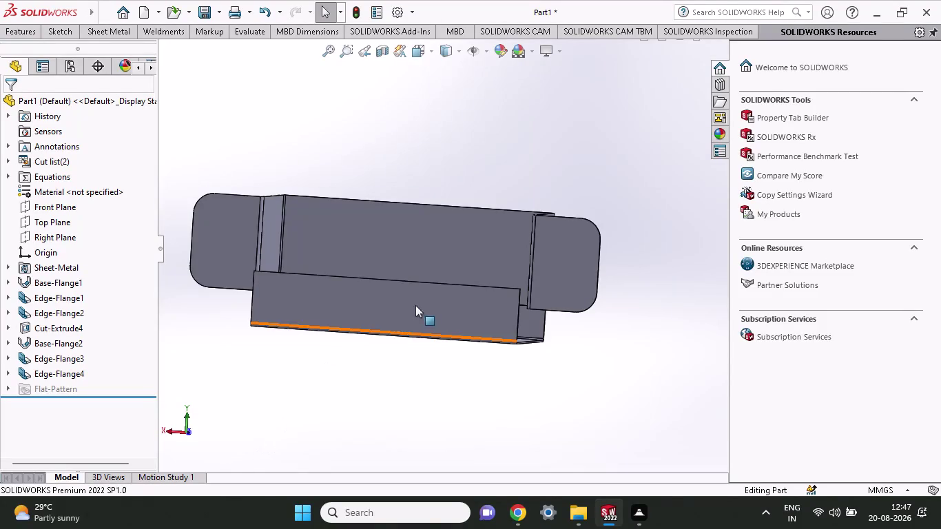
Start a new sketch, Sketch33, on the Base-Flange1 face.
click(437, 260)
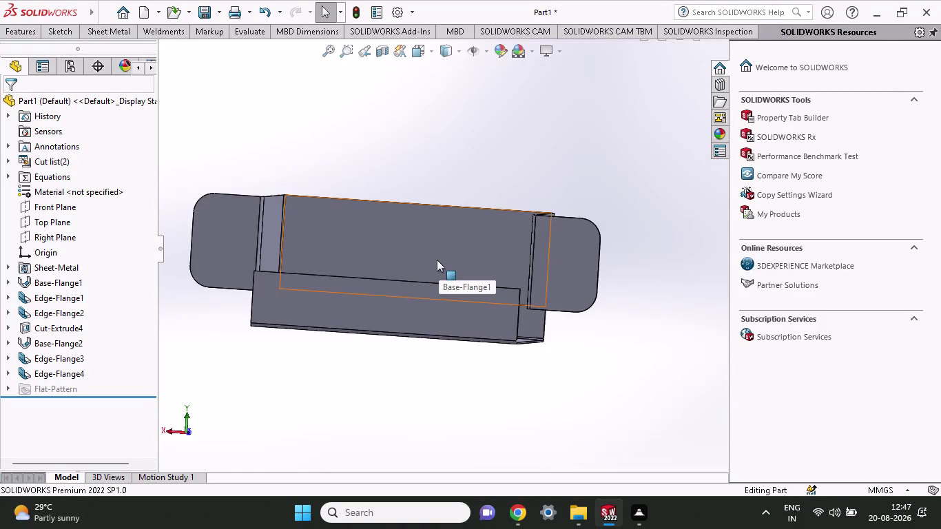
click(500, 225)
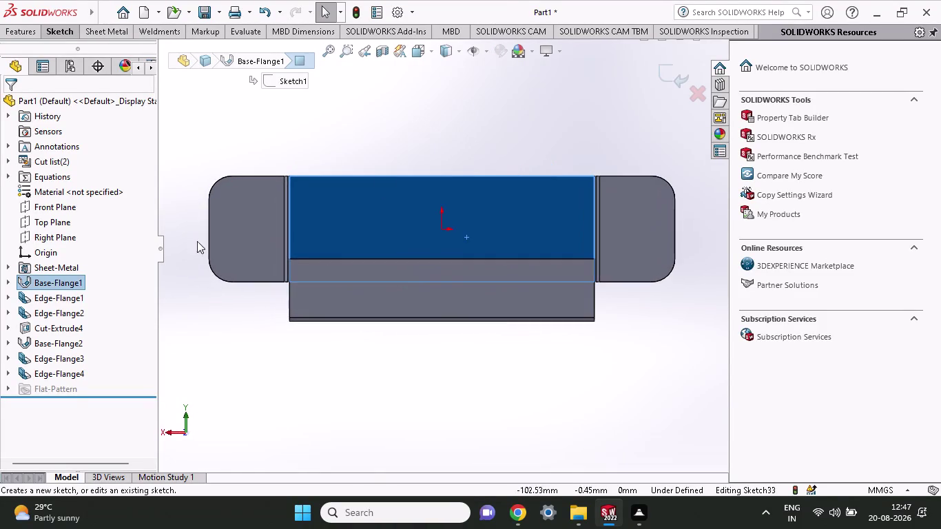
click(62, 31)
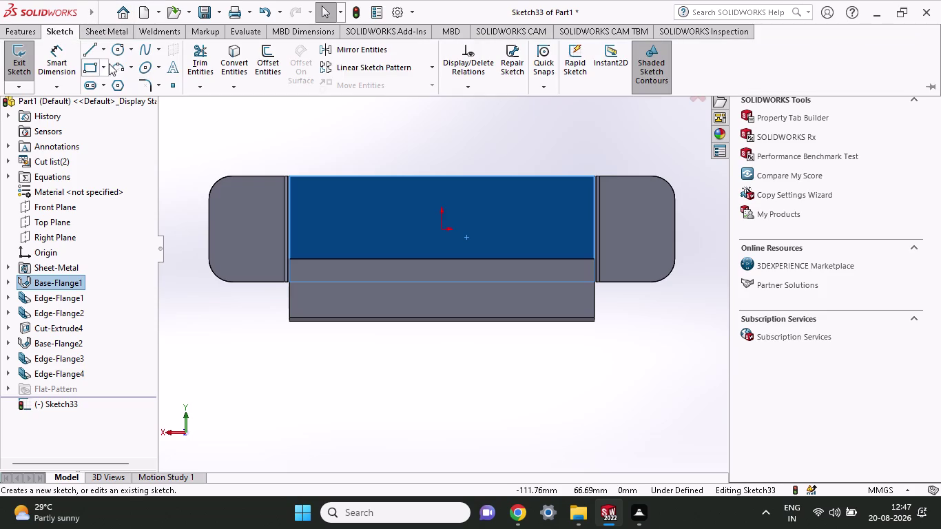
Draw a circle left of the origin, level with it, on the flange face.
click(119, 51)
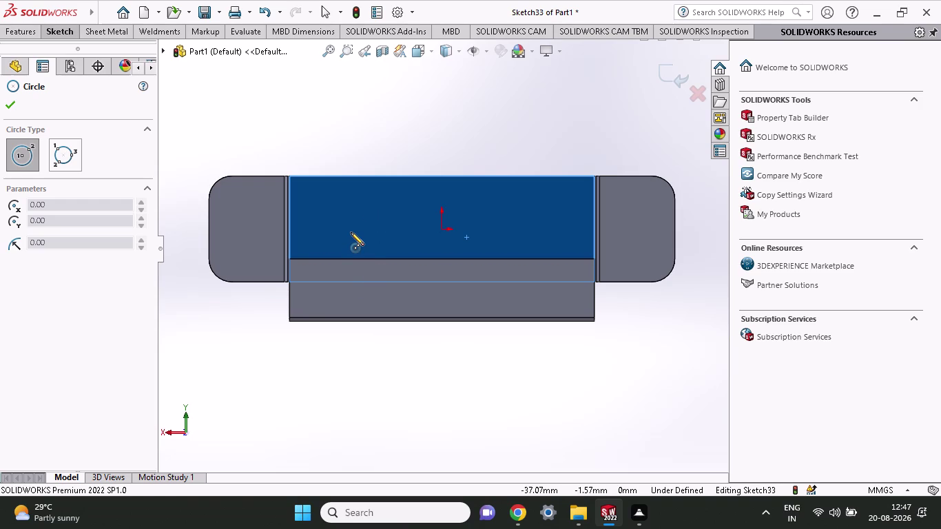
click(350, 232)
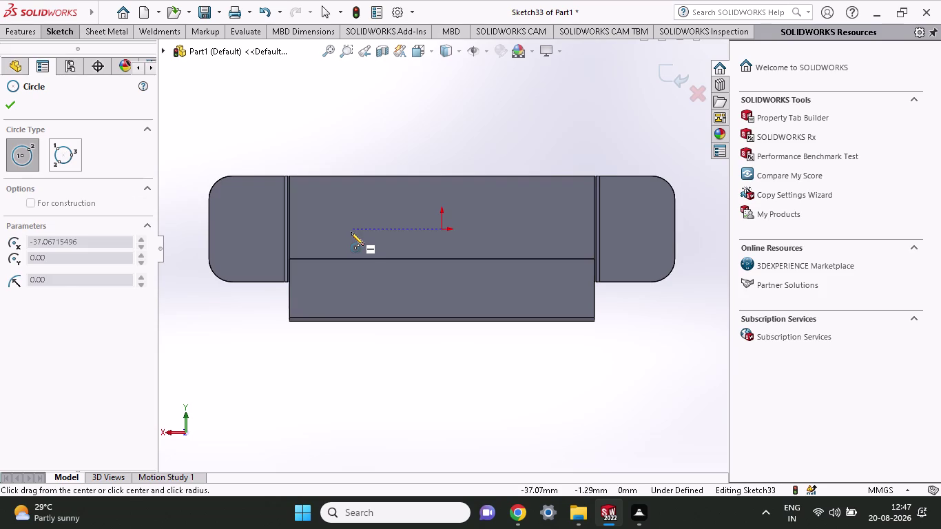
click(363, 245)
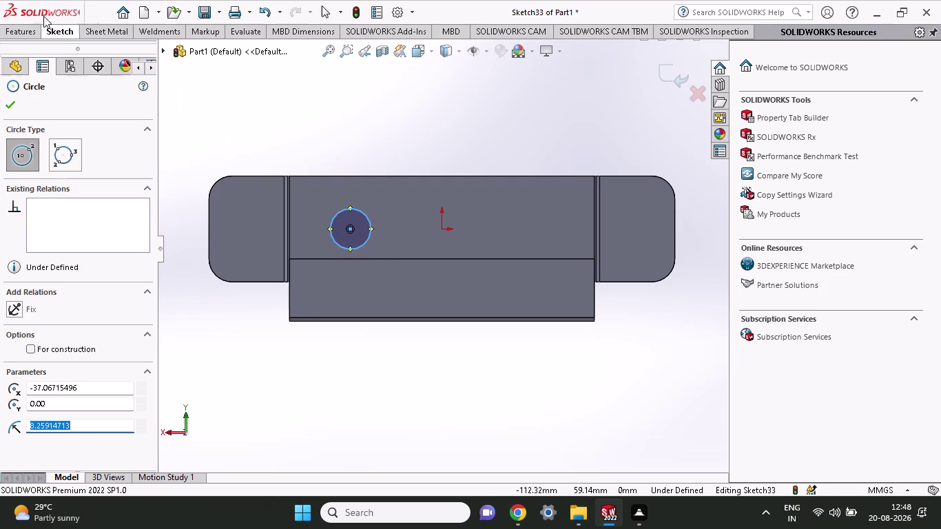
Begin dimensioning the circle with Smart Dimension from the Sketch tools.
click(56, 24)
click(57, 34)
click(49, 57)
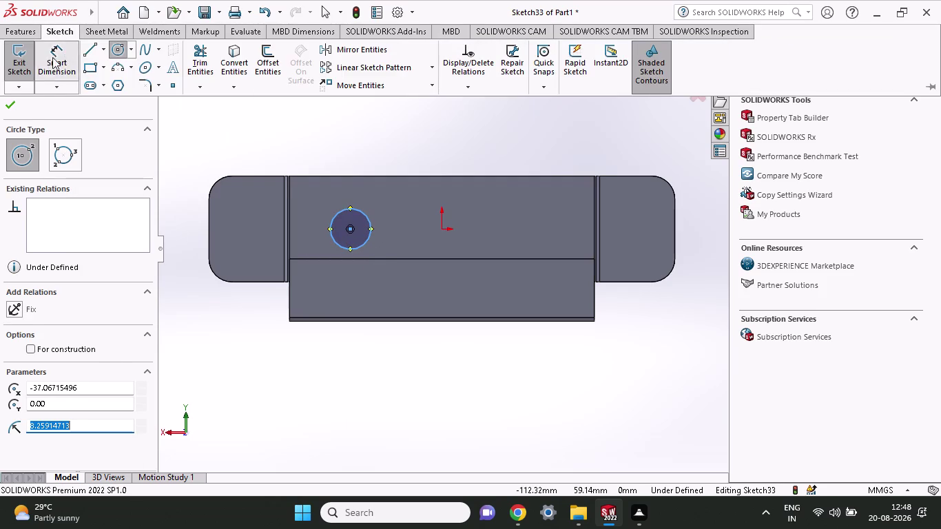
click(362, 212)
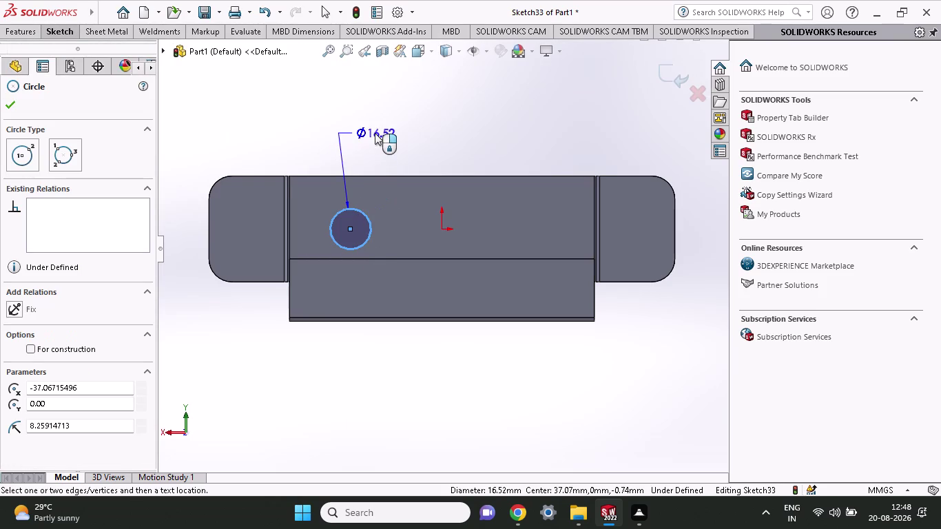
Place a diameter dimension above the circle and set it to 17.33 mm.
click(374, 133)
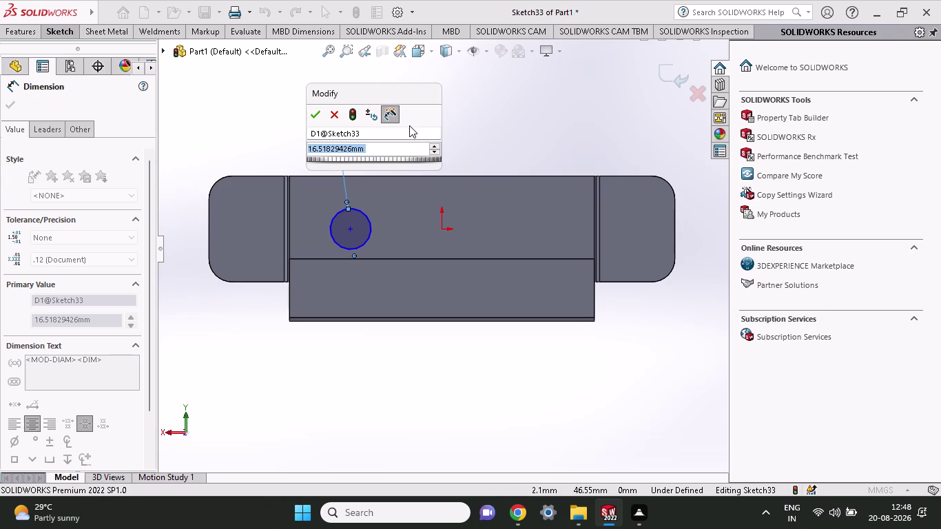
key(1)
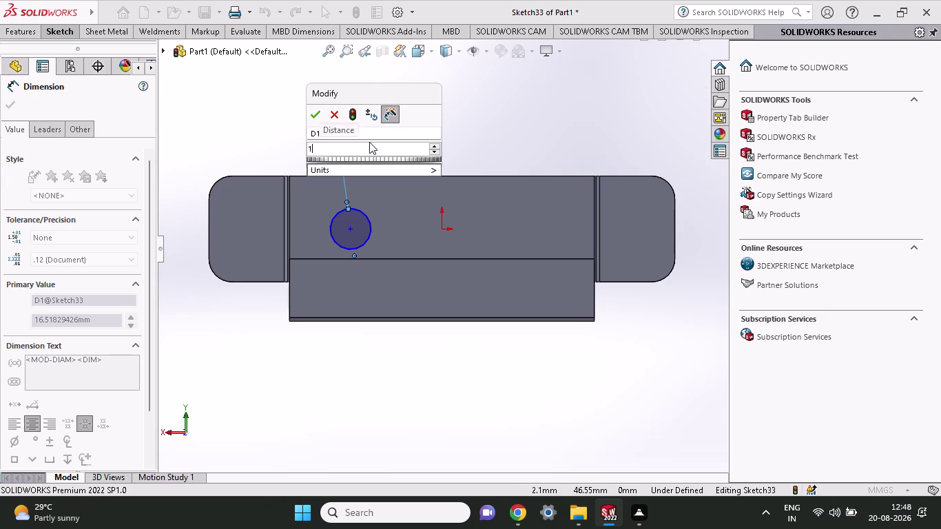
text(7.33)
key(Return)
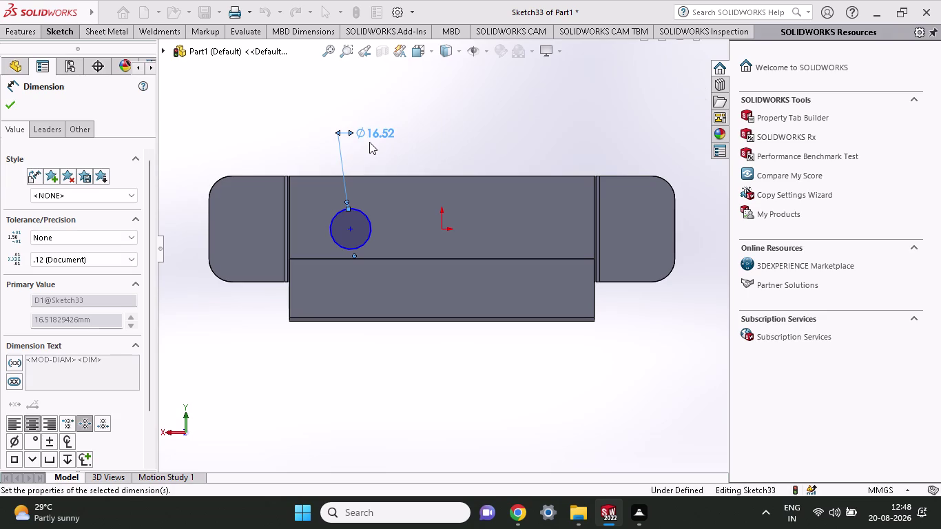
click(289, 282)
click(350, 226)
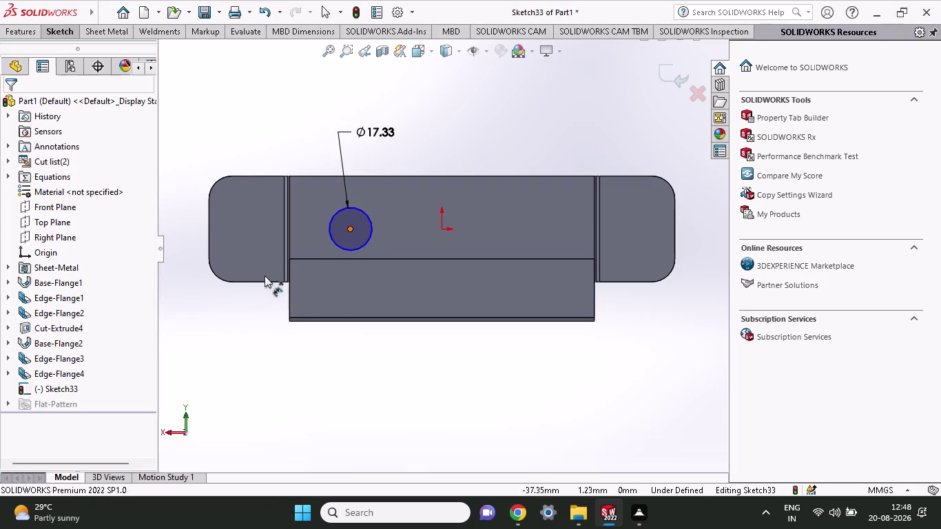
Dimension the circle centre 16 mm vertically from the lower-left flange corner.
scroll(down, 3)
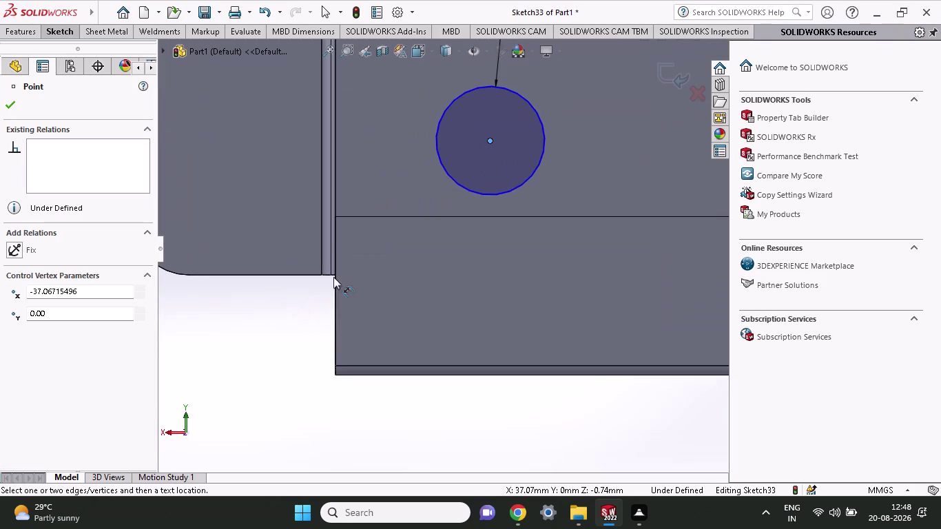
click(335, 276)
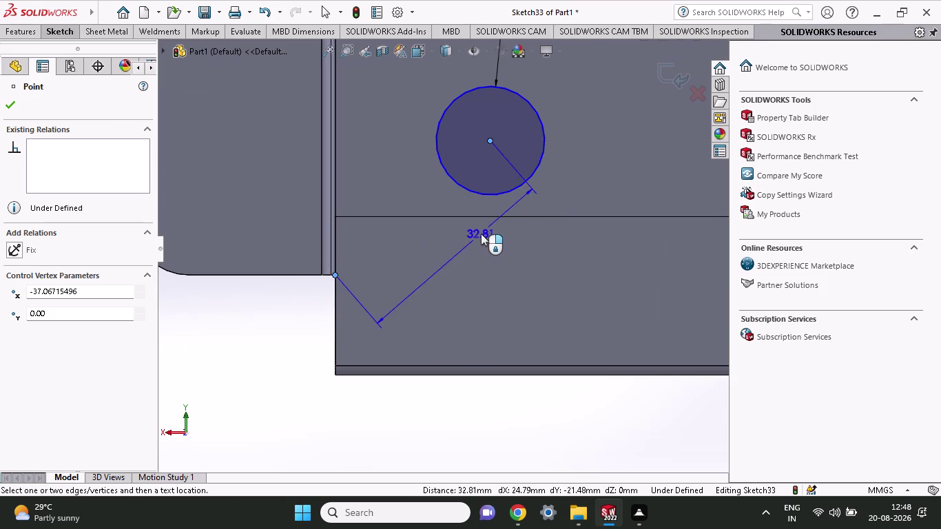
click(523, 234)
text(1)
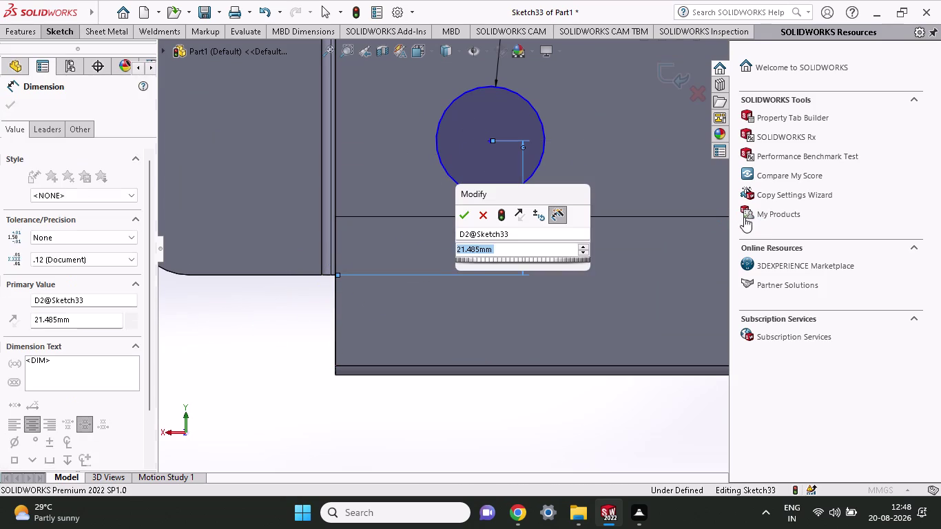
text(6)
key(Return)
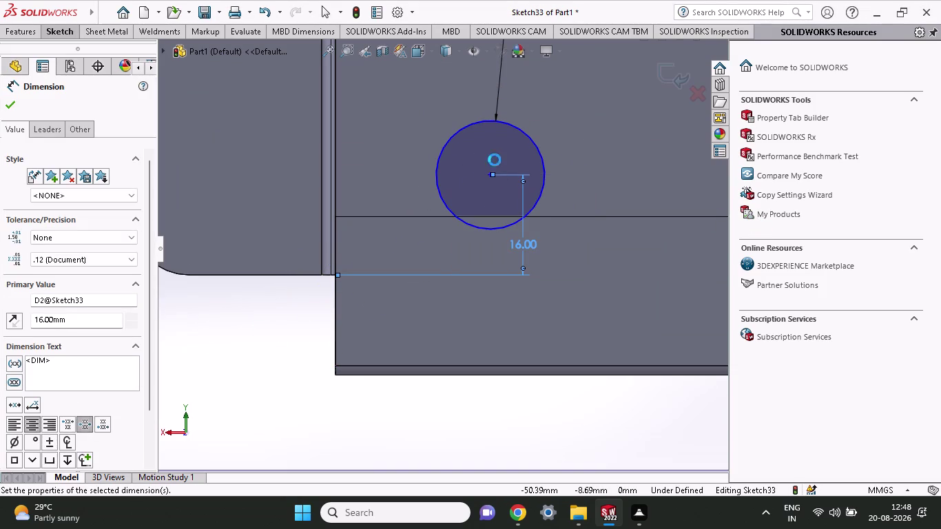
scroll(up, 3)
scroll(up, 3)
scroll(down, 3)
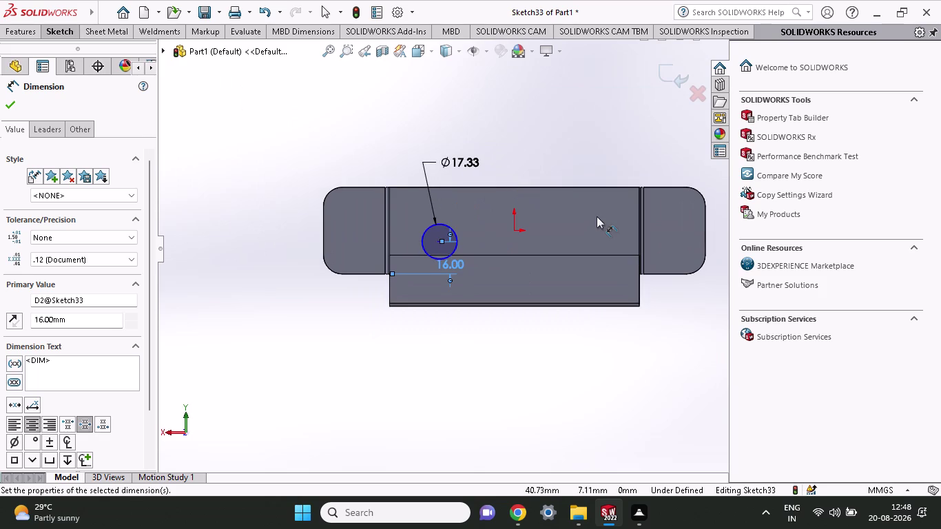